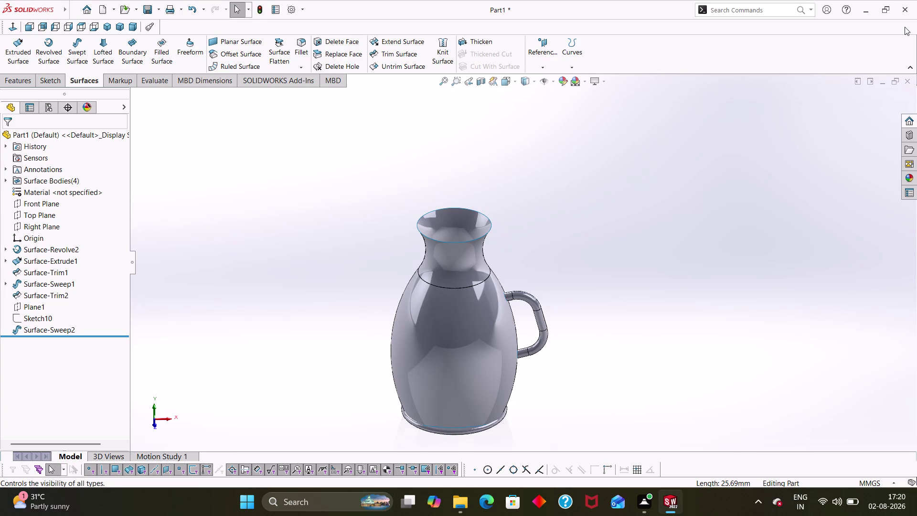
drag(904, 27, 910, 37)
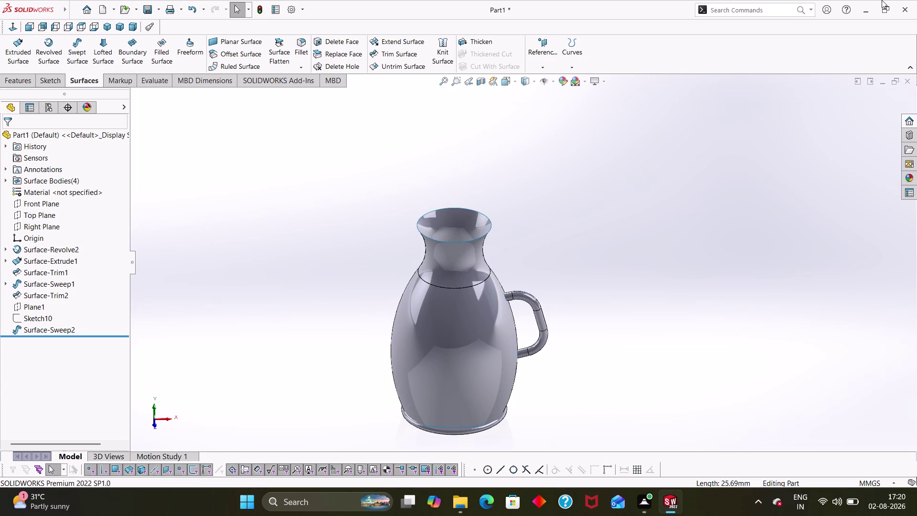